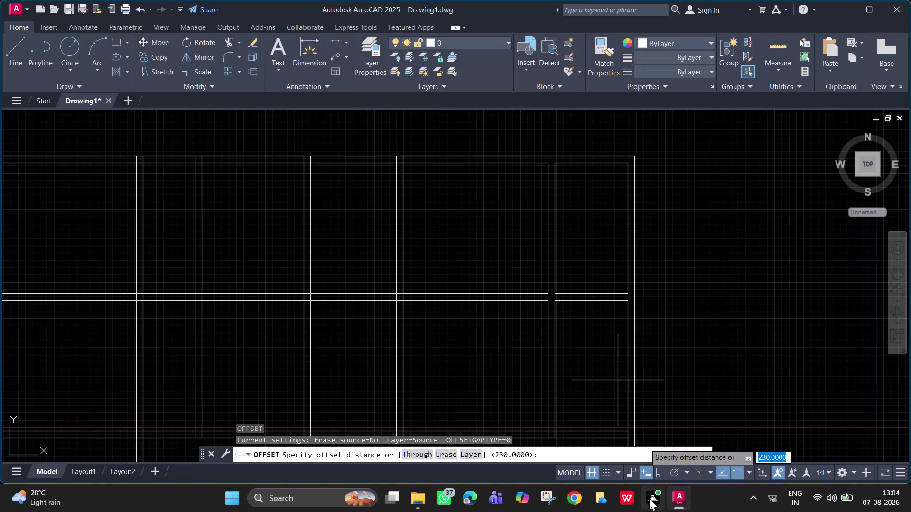
click(650, 499)
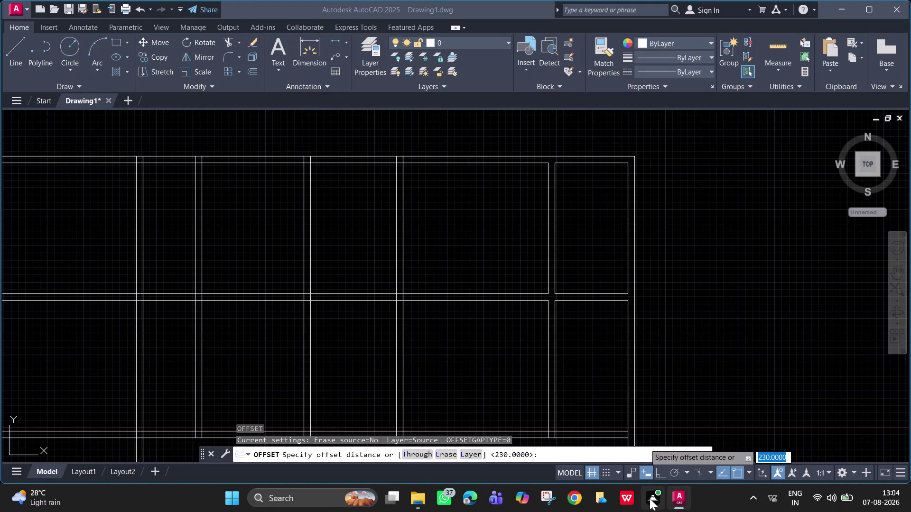